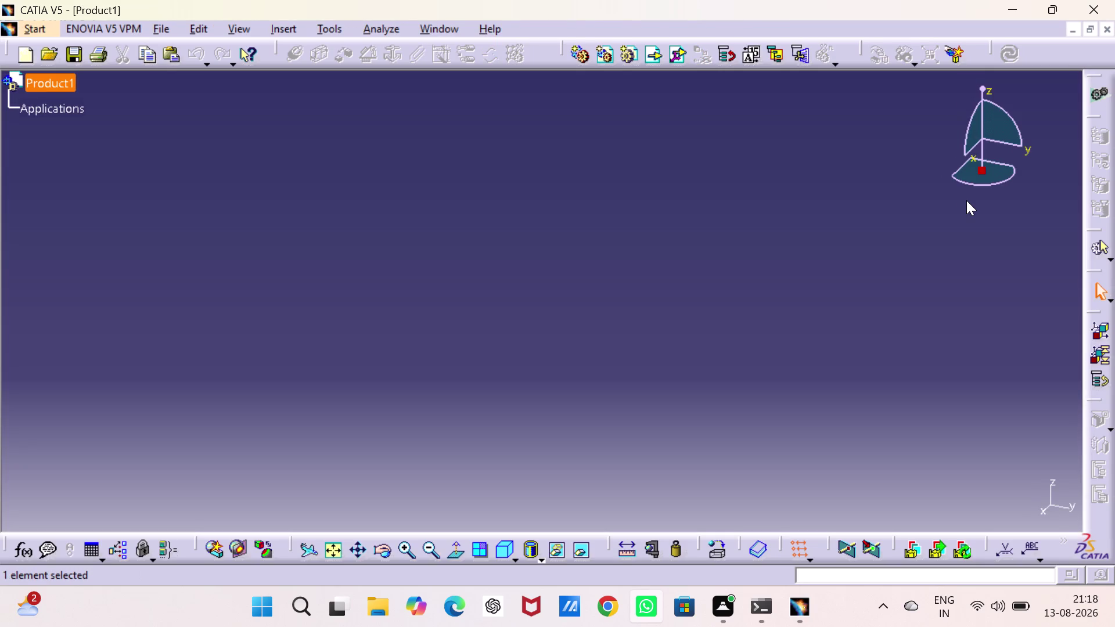
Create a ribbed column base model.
Close the empty Product1 and start a new part via Start > Mechanical Design > Part Design.
click(1108, 25)
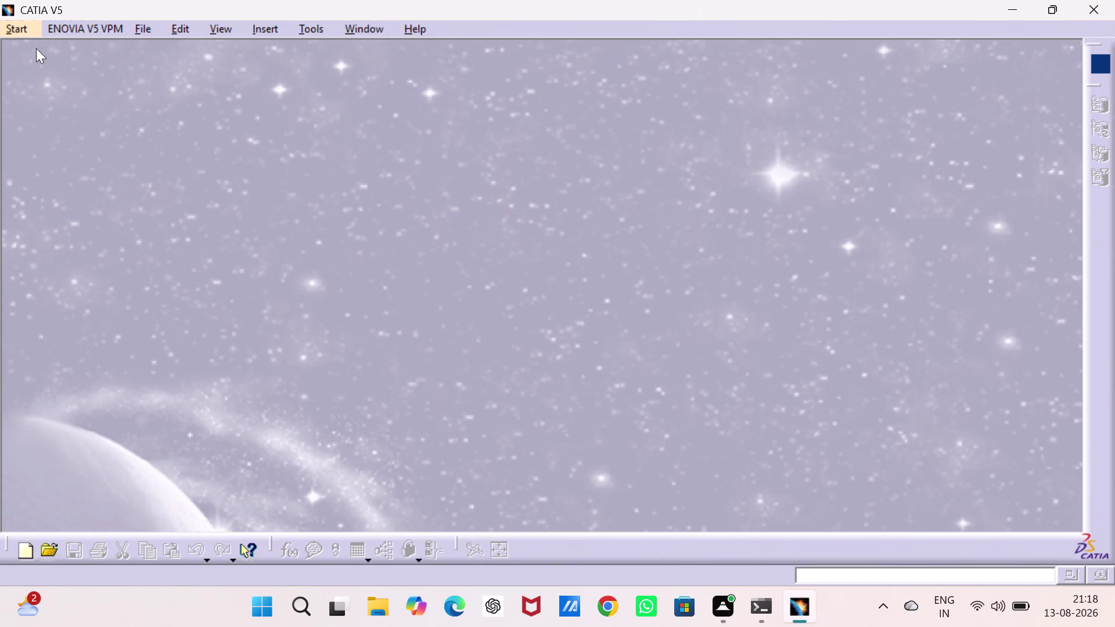
click(16, 25)
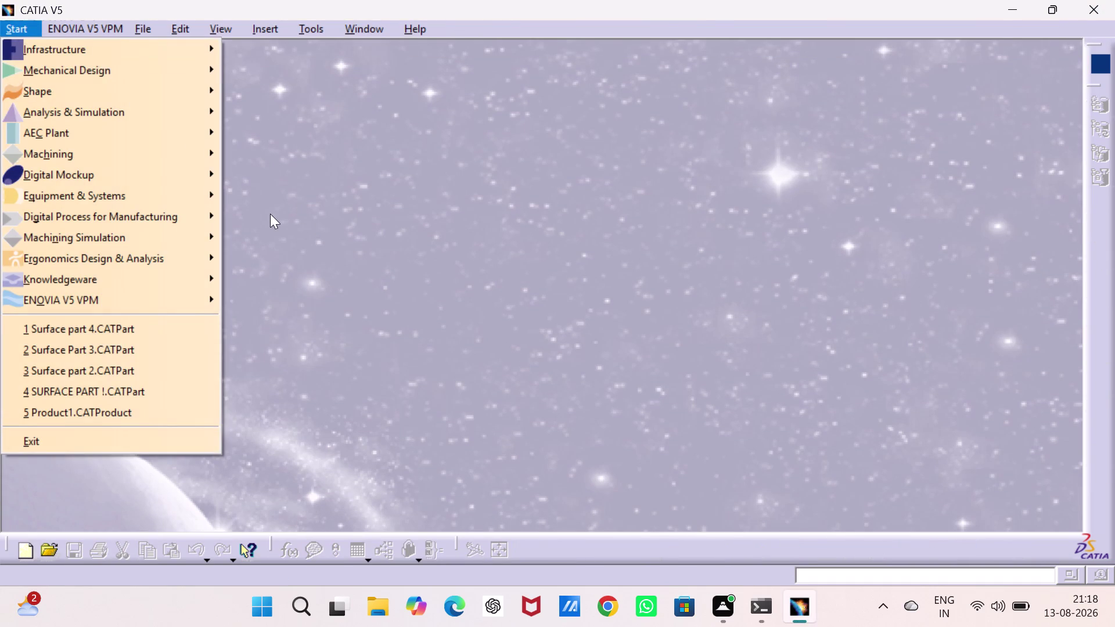
click(180, 68)
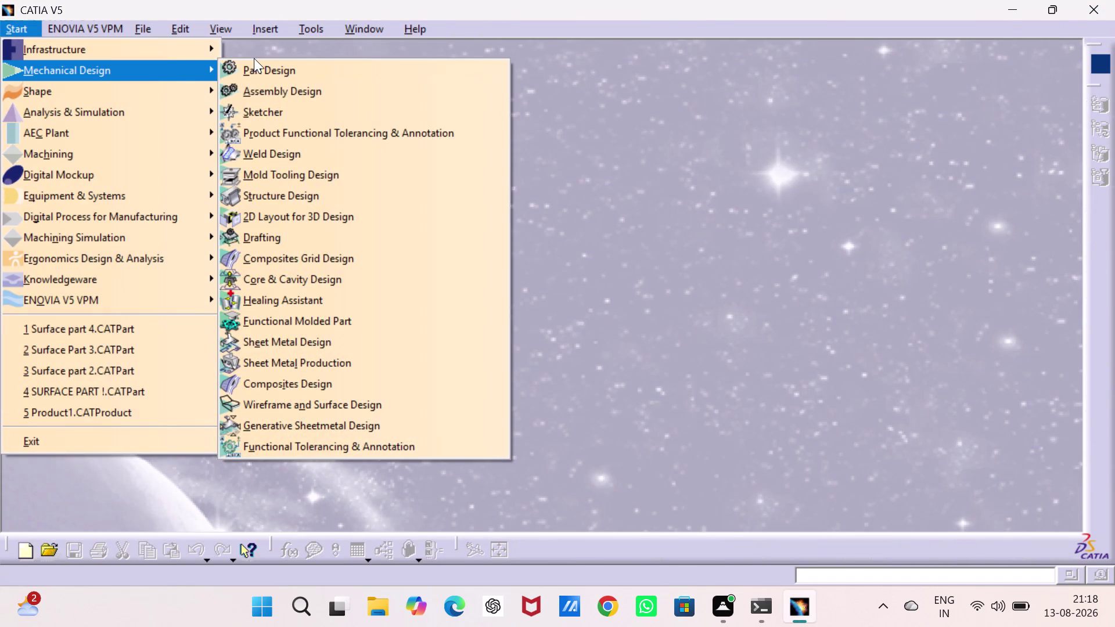
click(256, 62)
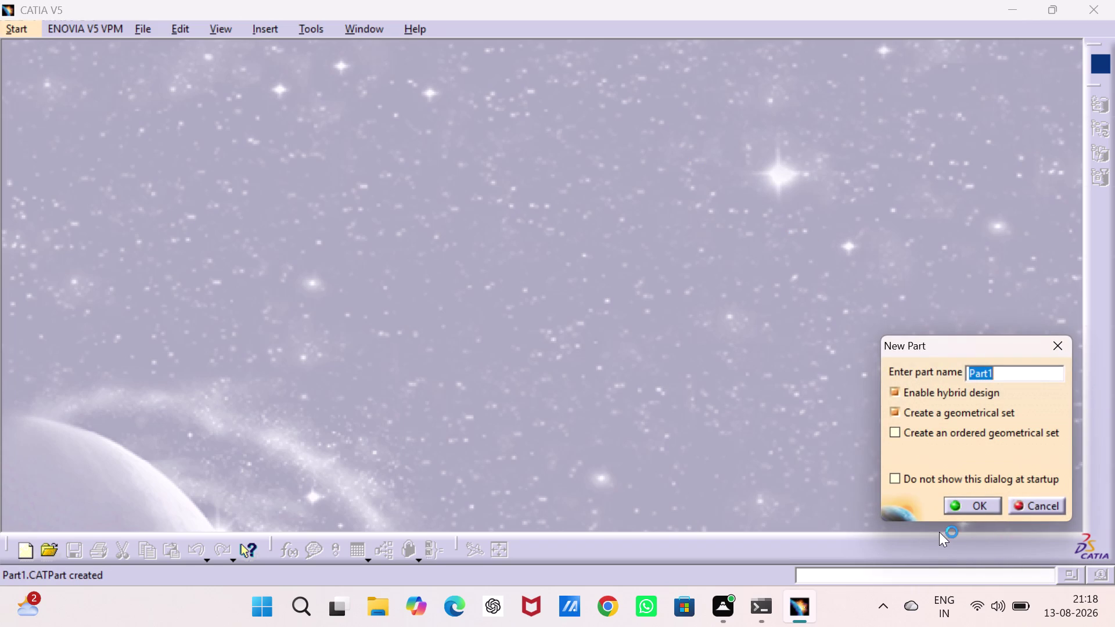
Confirm the New Part dialog, keeping the default name Part1.
click(955, 501)
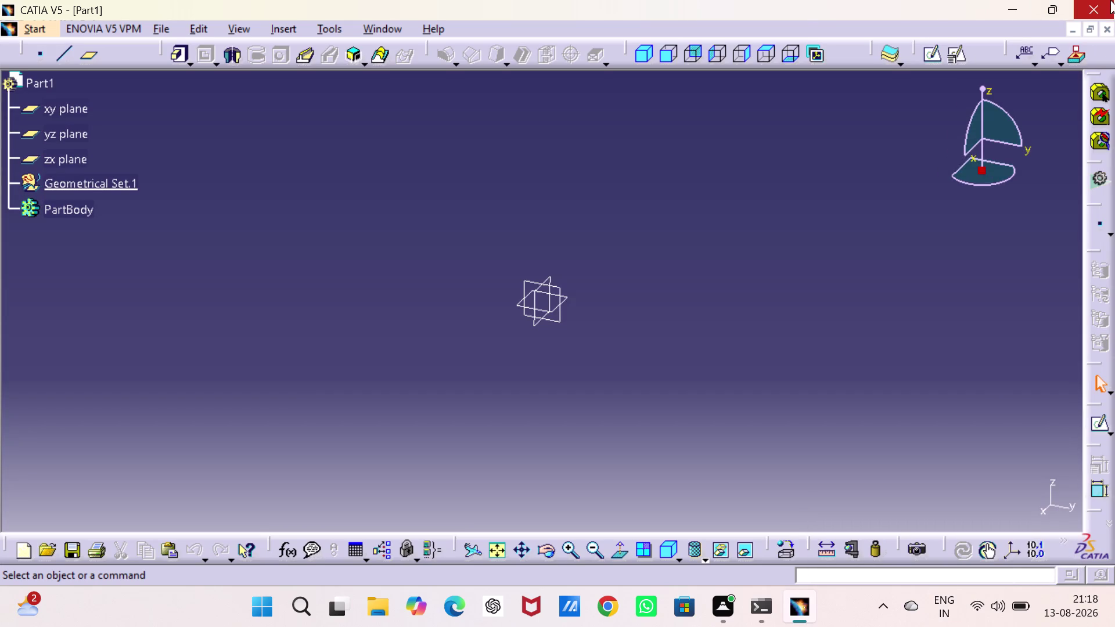
Create a Positioned Sketch on the xy plane with Swap checked, entering the Sketcher.
click(567, 300)
click(966, 56)
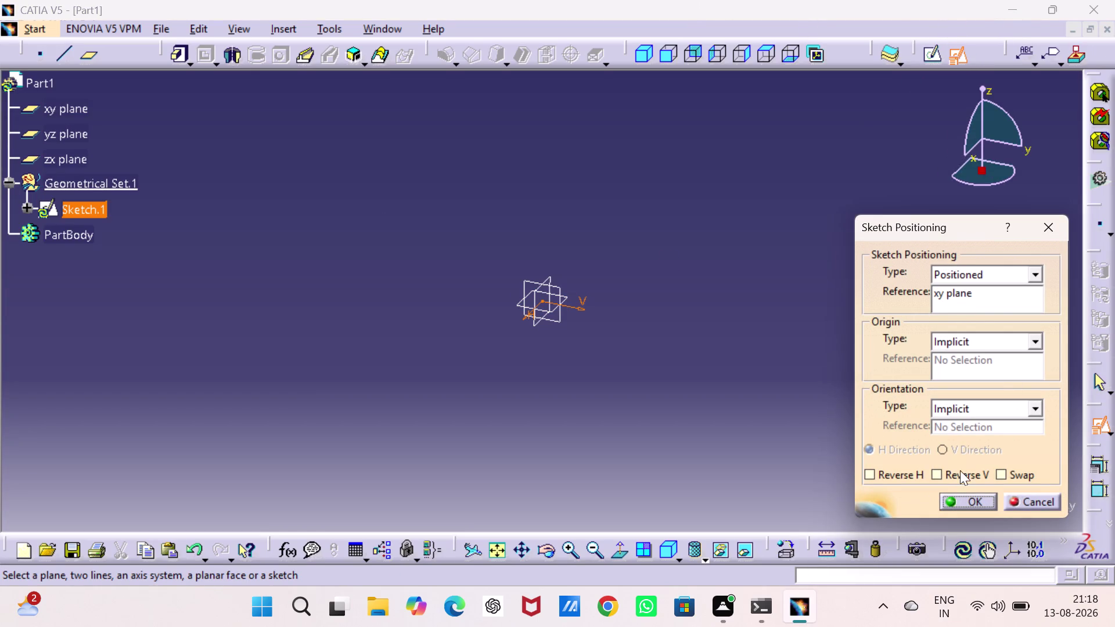
click(1001, 475)
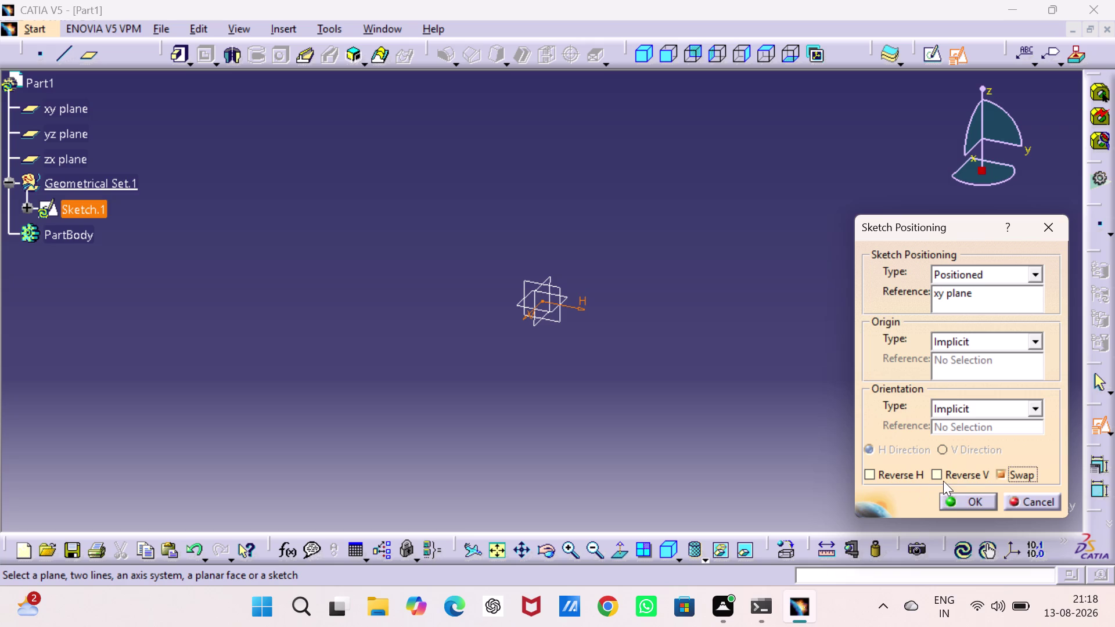
click(940, 481)
click(978, 510)
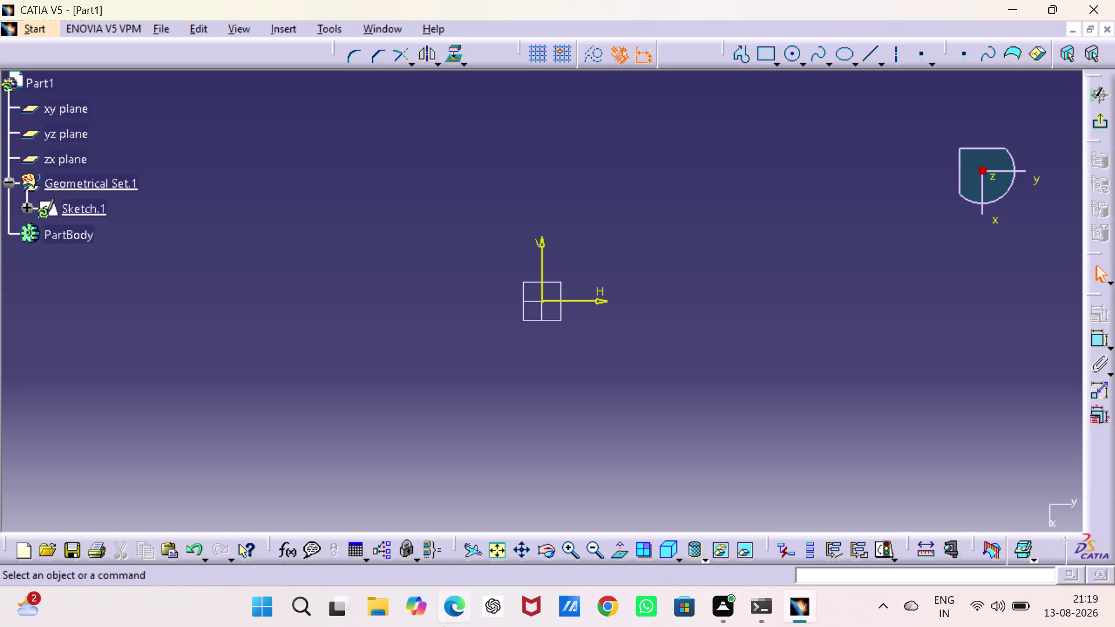
Draw a Centered Rectangle with its centre on the sketch origin and one corner point placed.
click(776, 60)
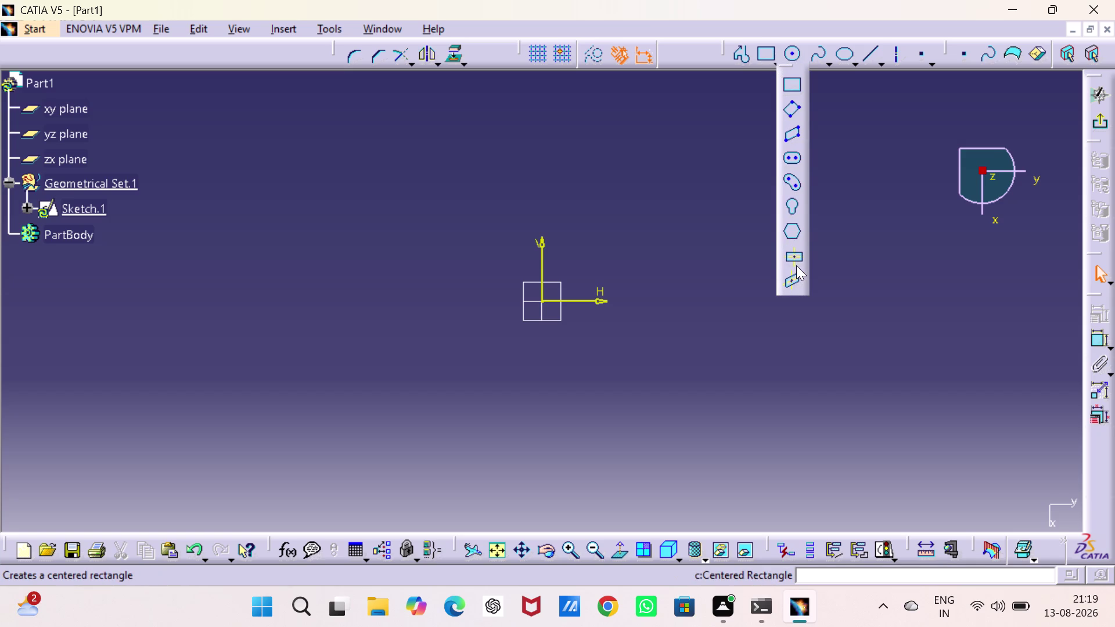
click(796, 264)
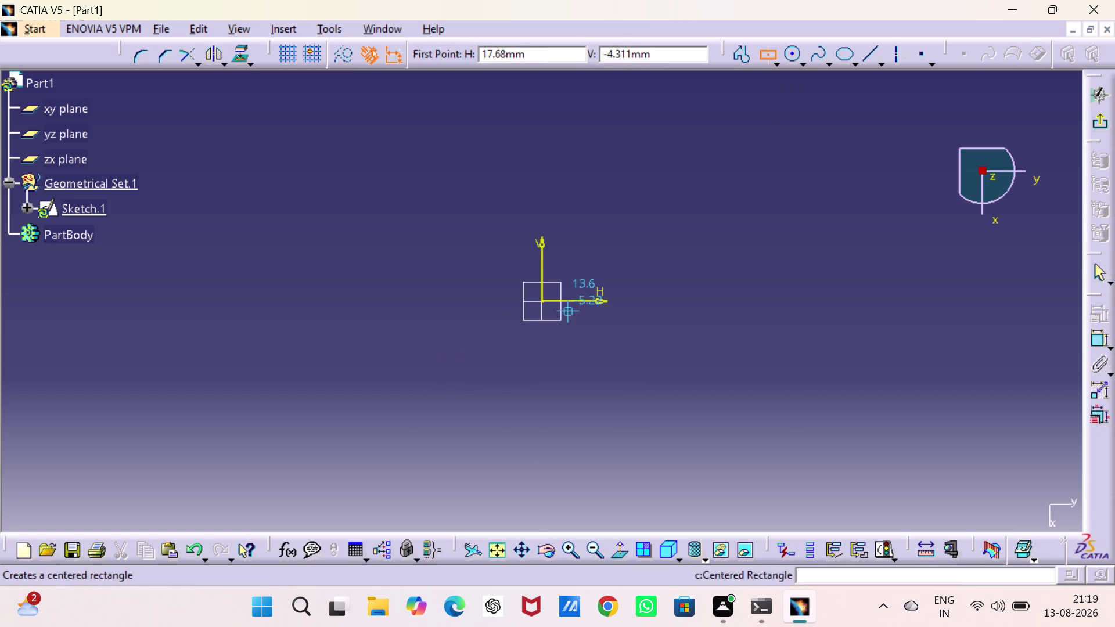
click(541, 301)
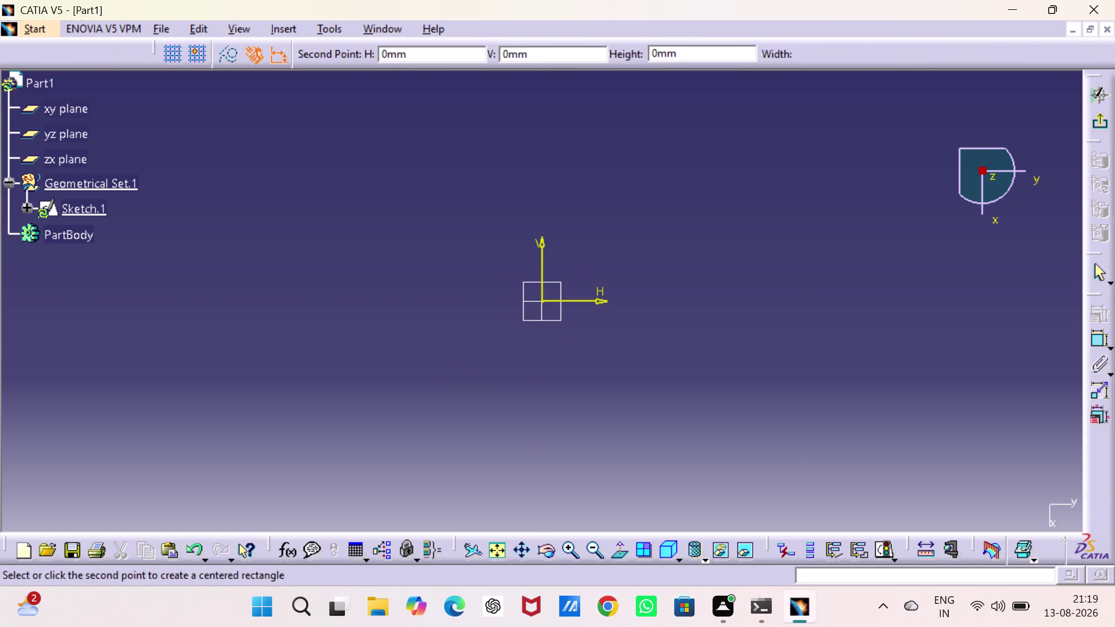
click(697, 458)
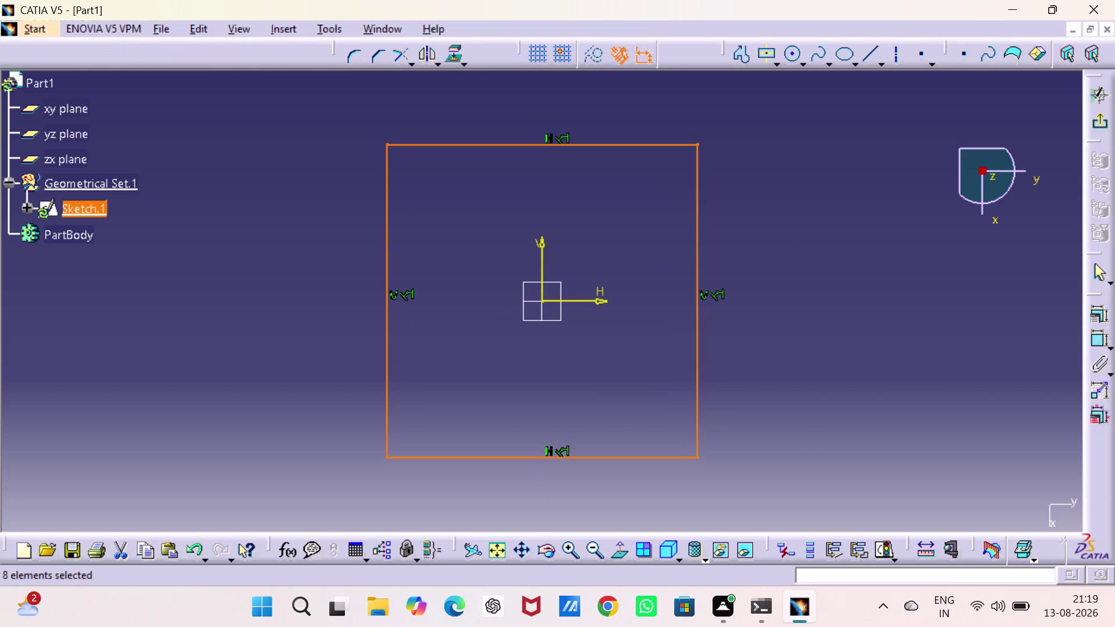